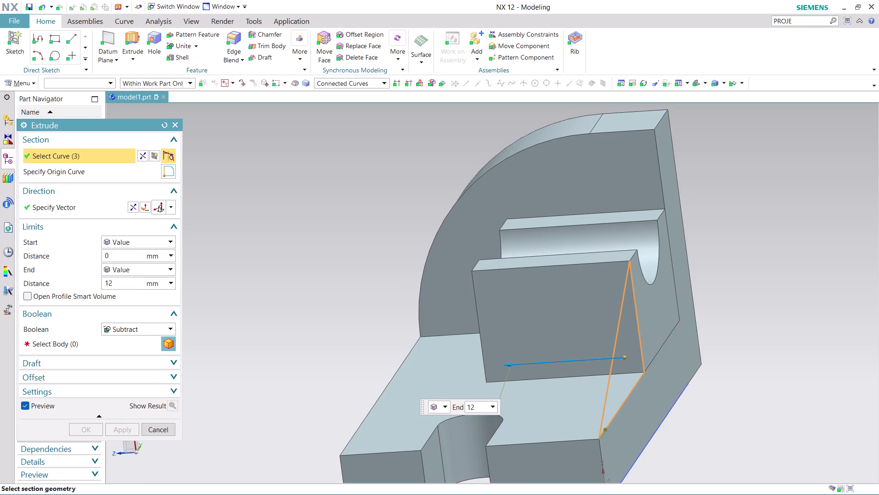
Extrude the triangular profile 12 mm with Boolean set to None, creating a separate rib body.
click(122, 345)
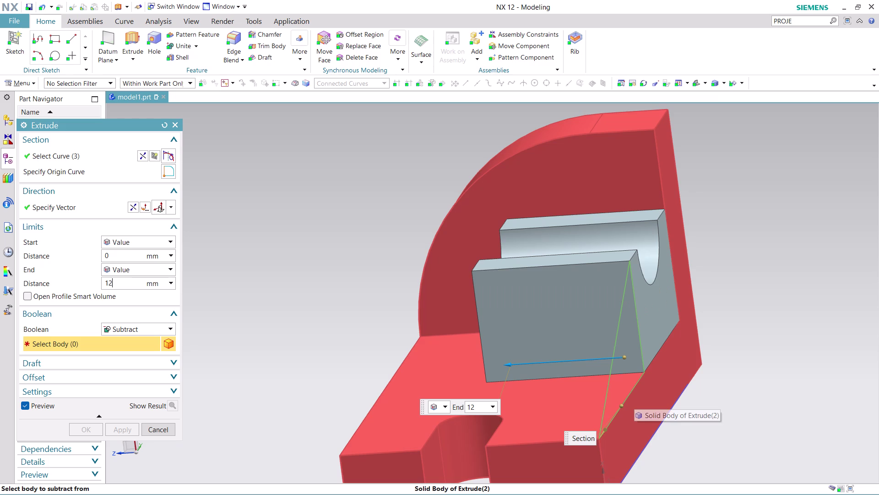
click(633, 399)
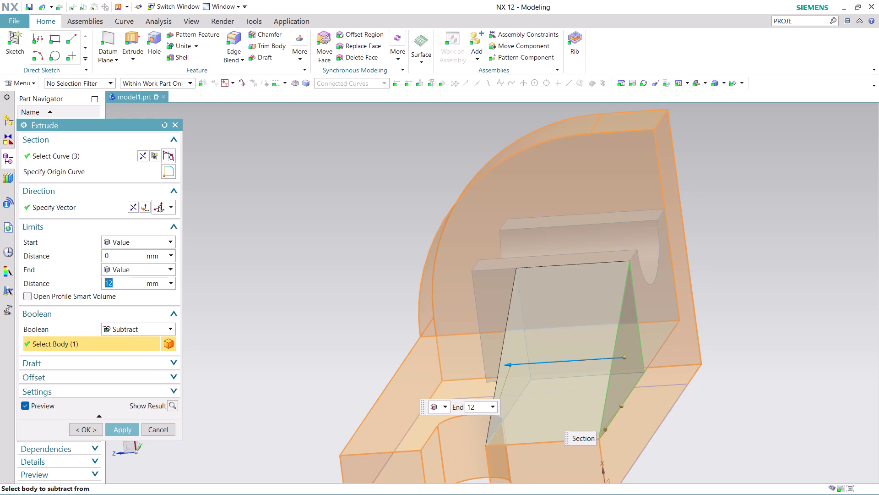
click(166, 326)
click(152, 344)
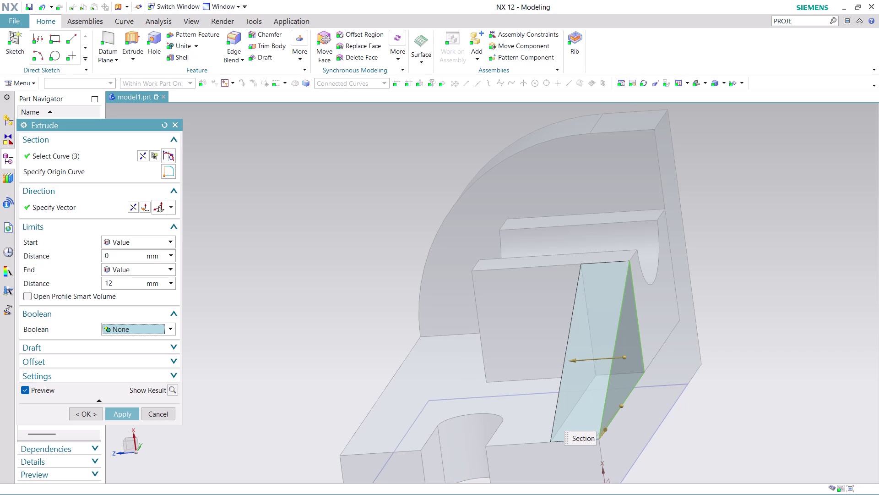
click(129, 415)
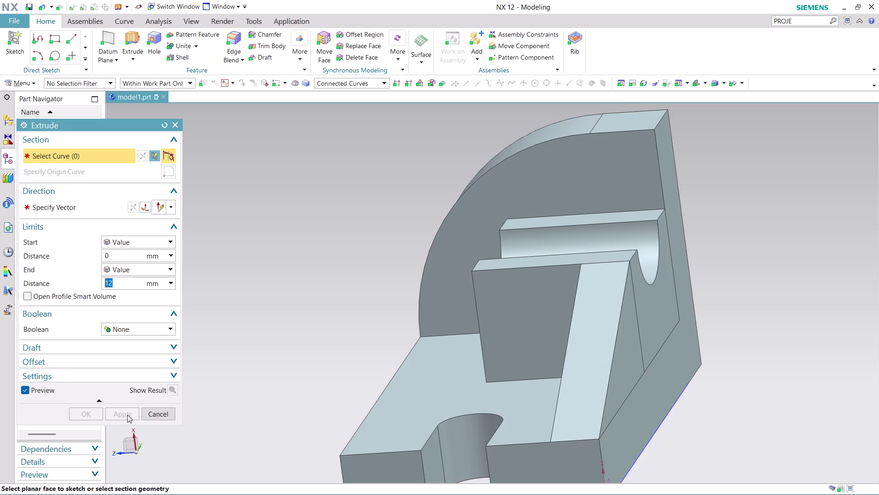
click(160, 414)
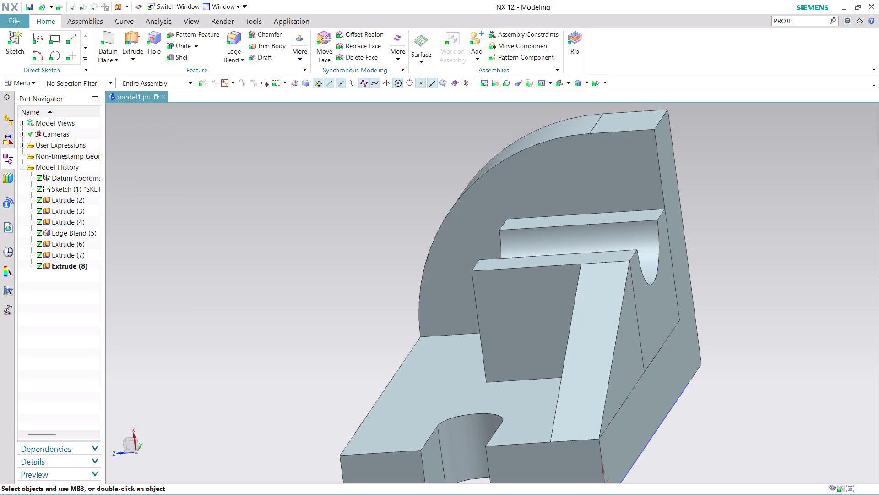
Return to trimetric view and orbit the bracket to inspect the rib from the opposite side.
click(558, 84)
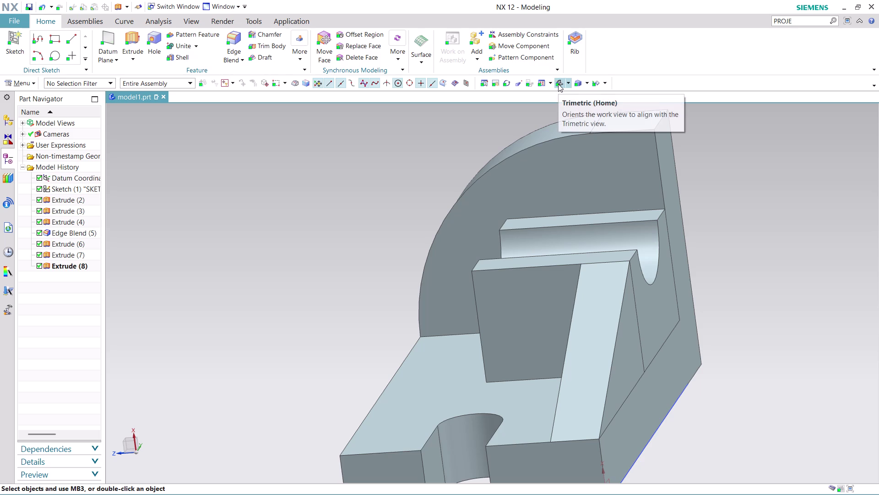
middle_drag(604, 407, 615, 390)
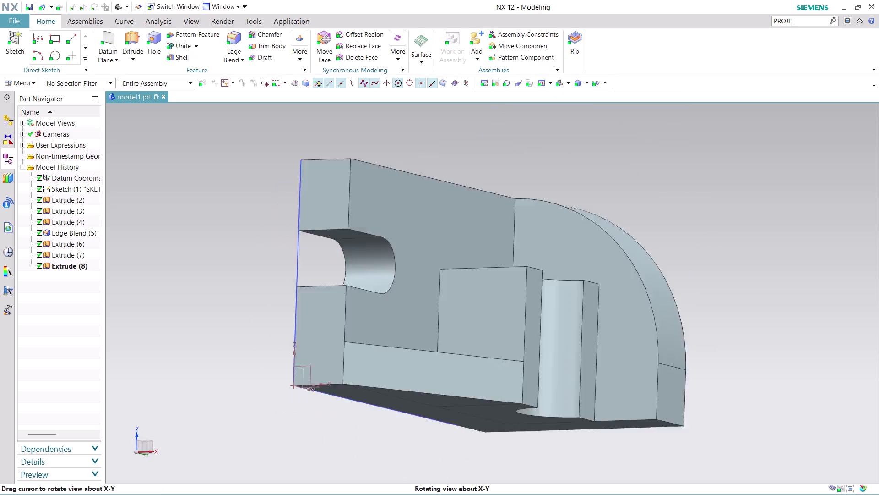
middle_drag(616, 390, 465, 340)
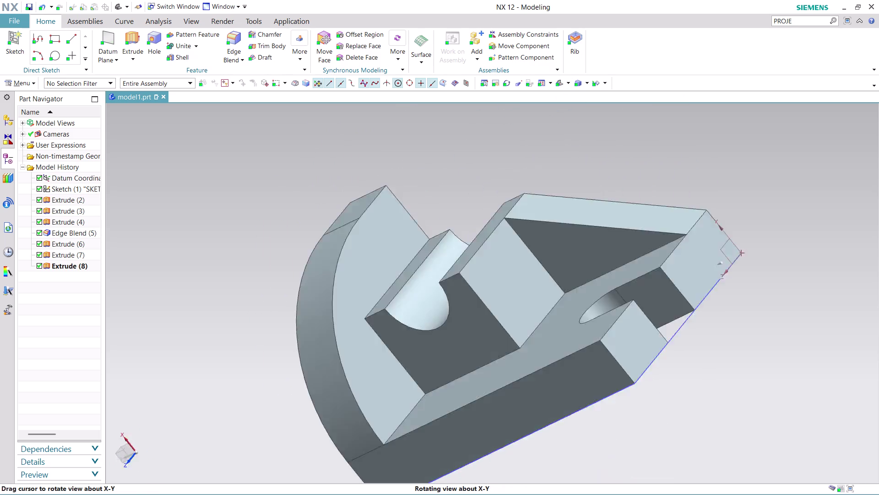
middle_drag(466, 340, 508, 351)
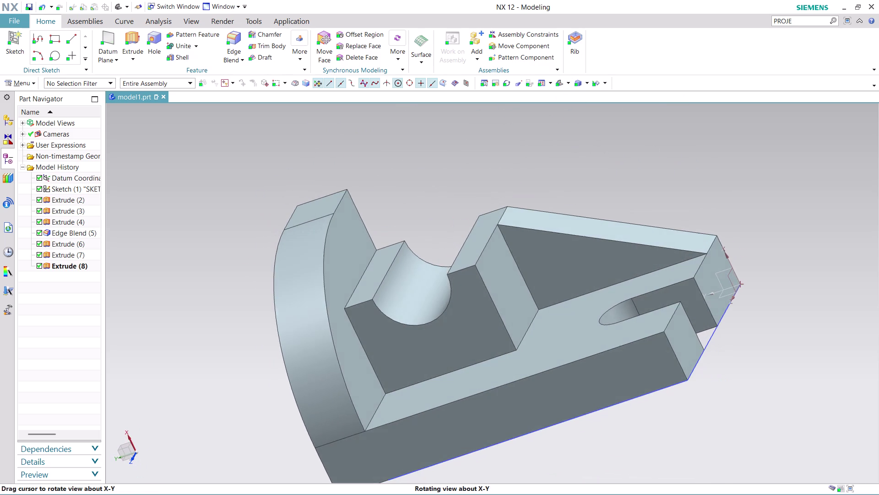
middle_drag(507, 351, 506, 355)
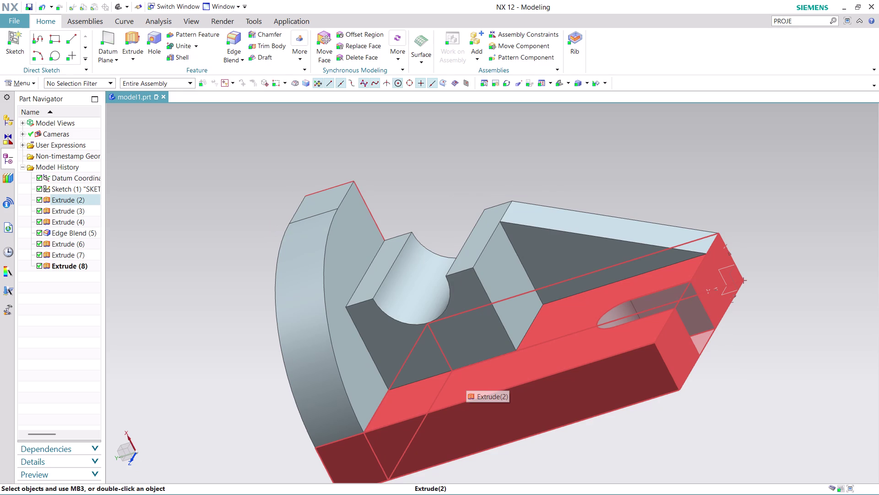
click(194, 20)
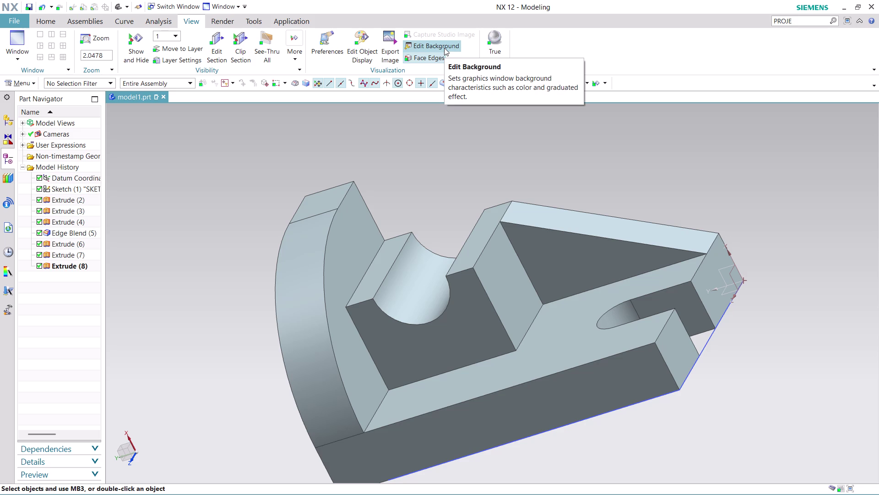
In Edit Object Display, use Class Selection's Select All to pick the nine bracket bodies.
click(374, 44)
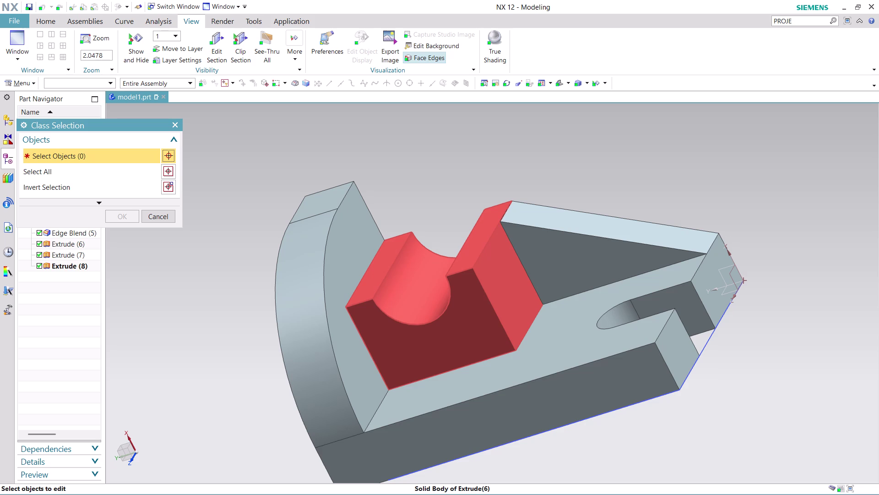
click(164, 172)
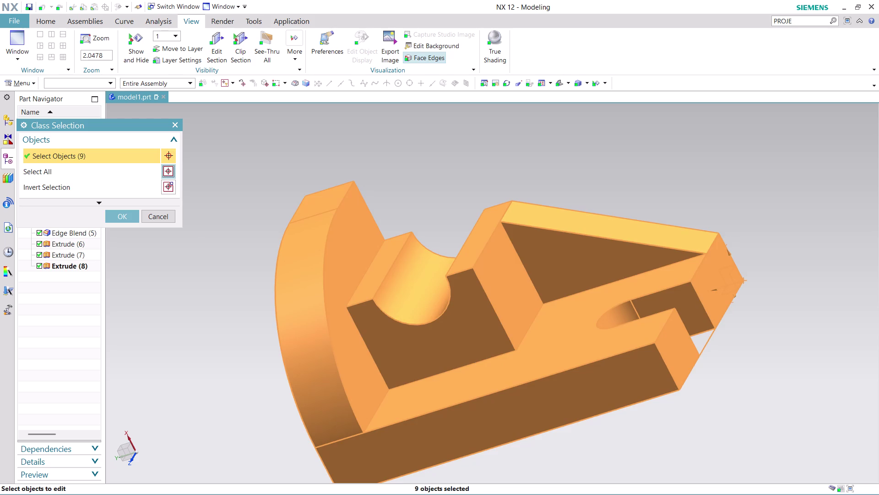
click(172, 186)
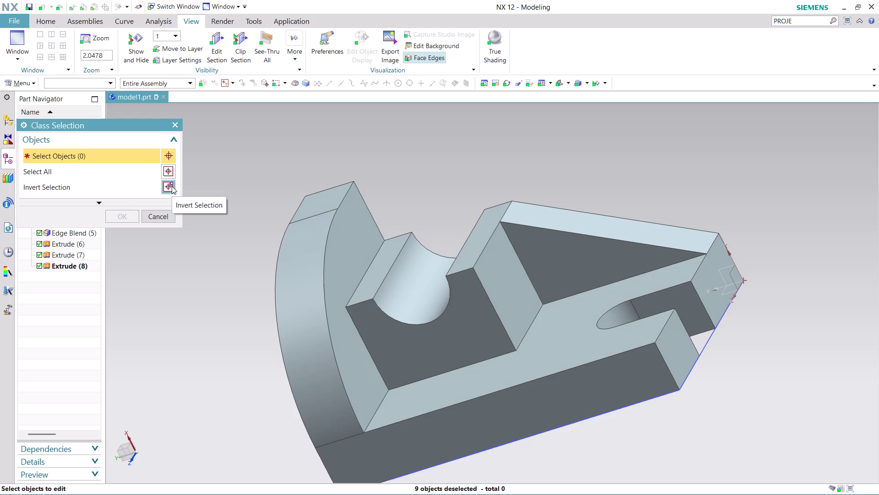
click(169, 169)
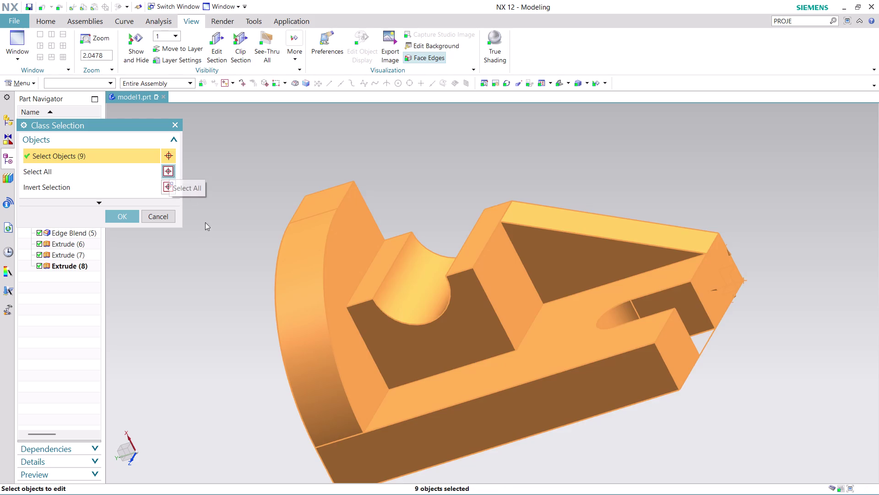
click(86, 200)
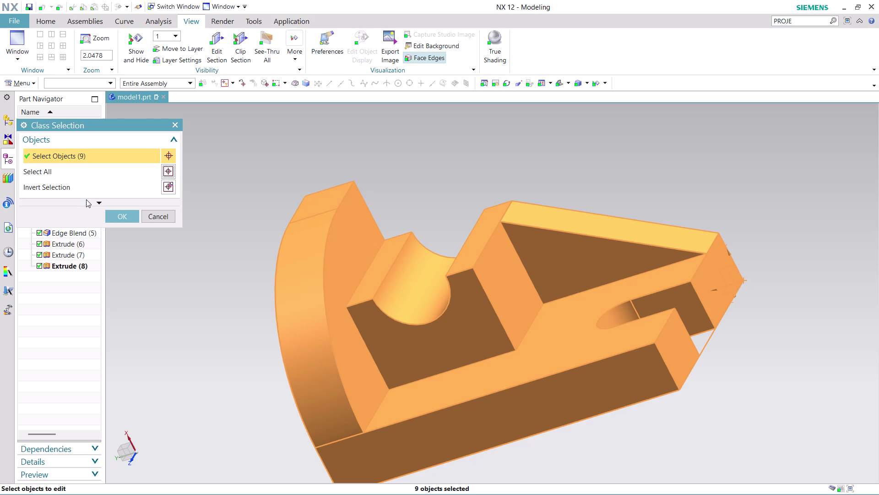
click(101, 200)
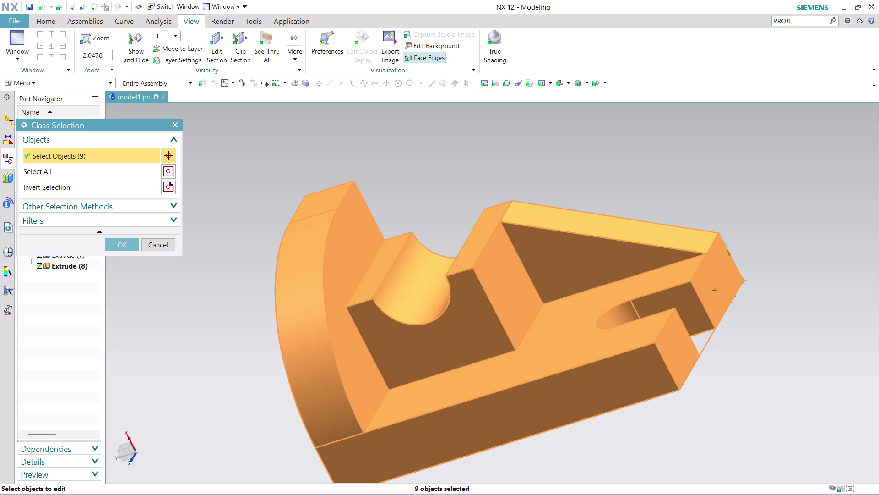
click(119, 240)
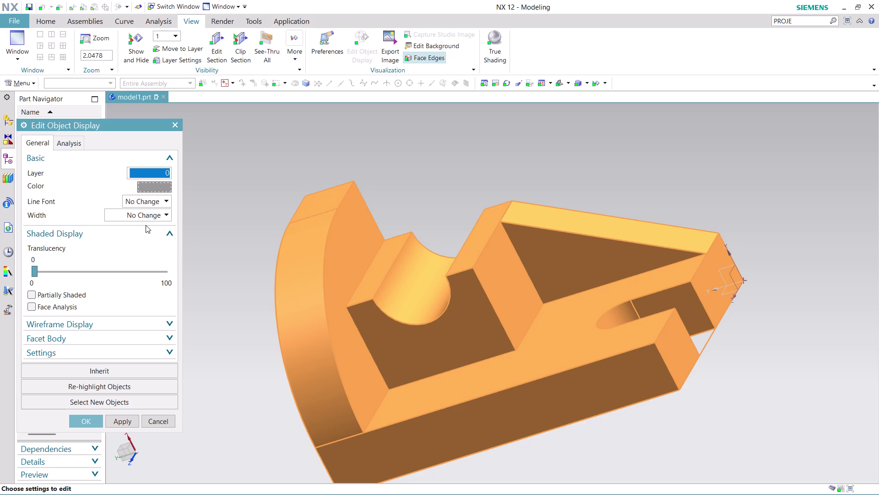
click(157, 187)
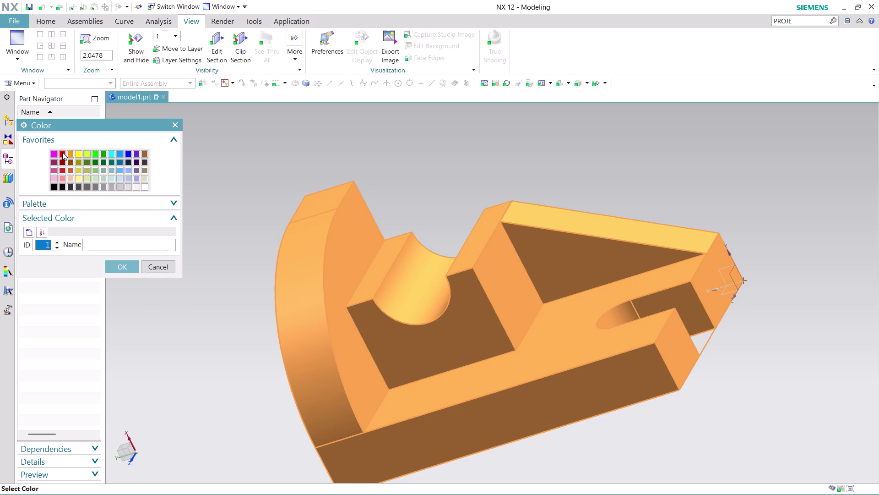
click(121, 170)
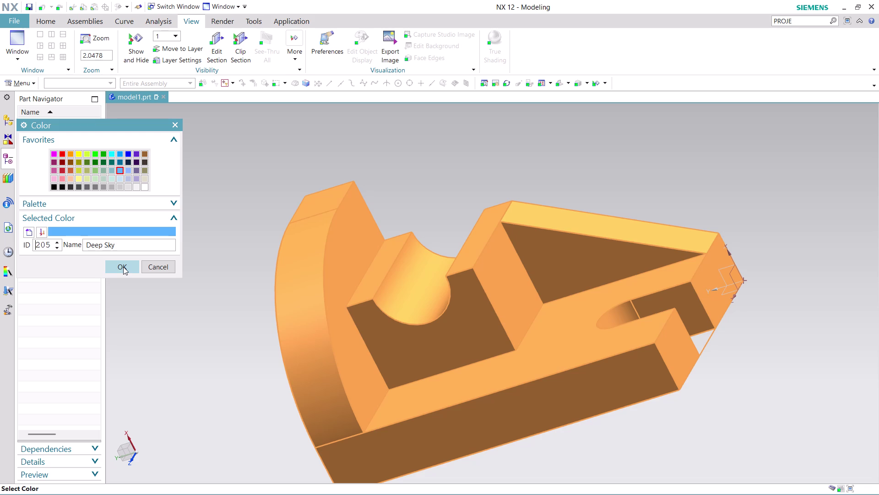
click(123, 267)
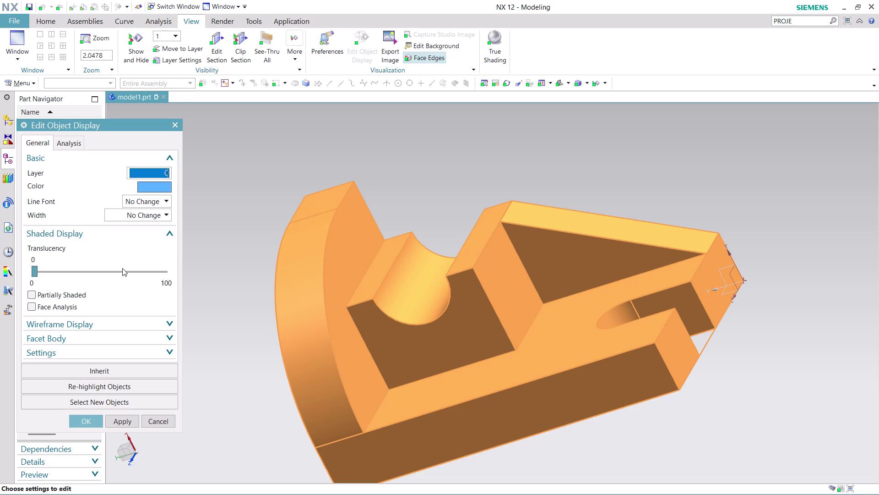
click(117, 424)
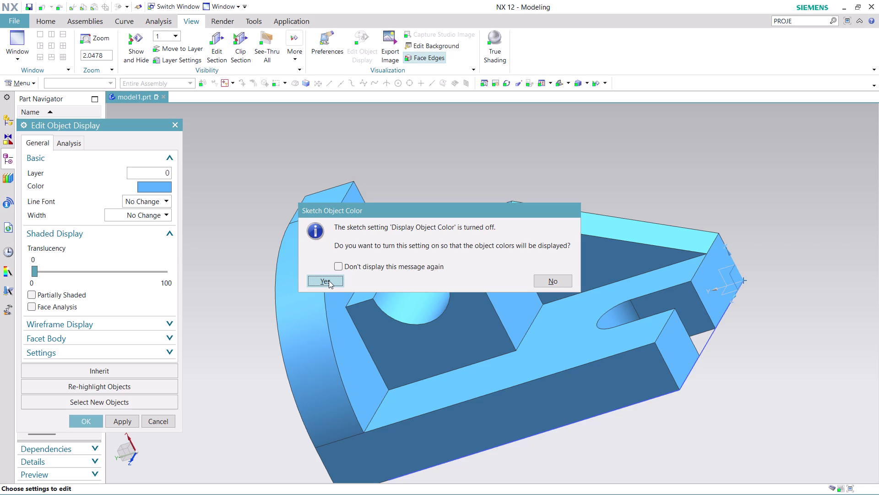
click(329, 280)
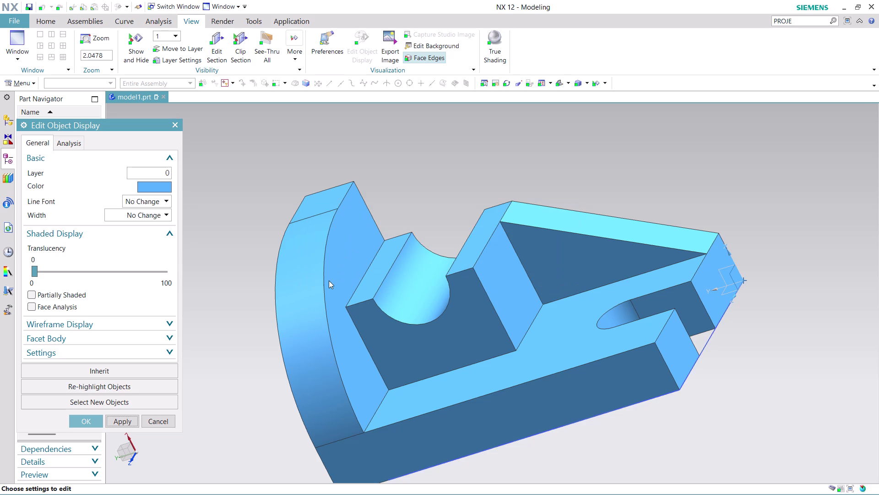
click(91, 420)
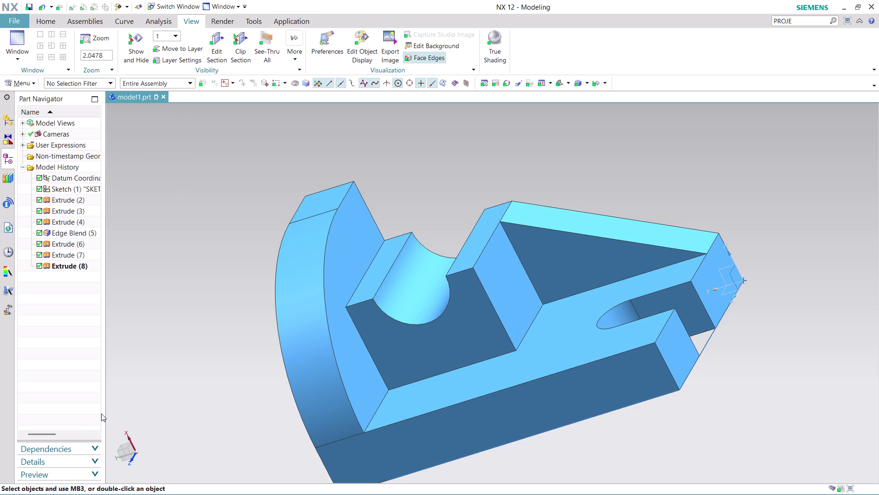
Orbit and zoom to reframe the bracket.
middle_drag(754, 383, 727, 397)
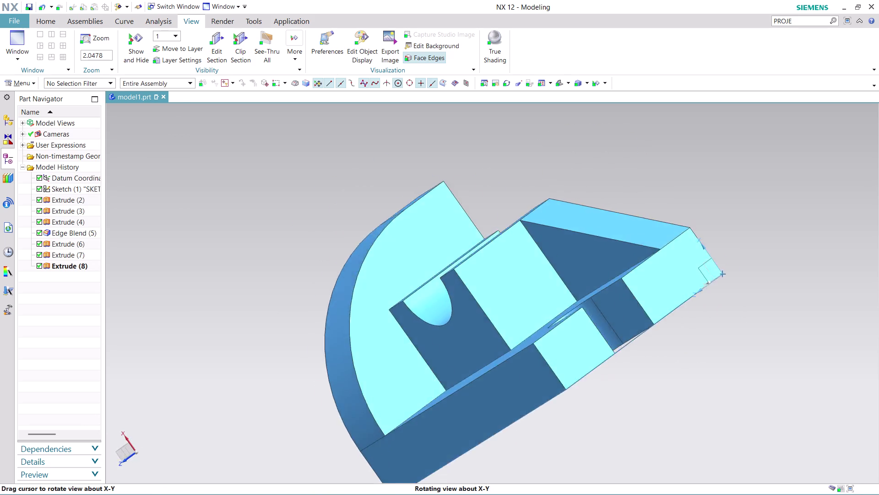
middle_drag(727, 397, 751, 396)
scroll(down, 3)
scroll(up, 3)
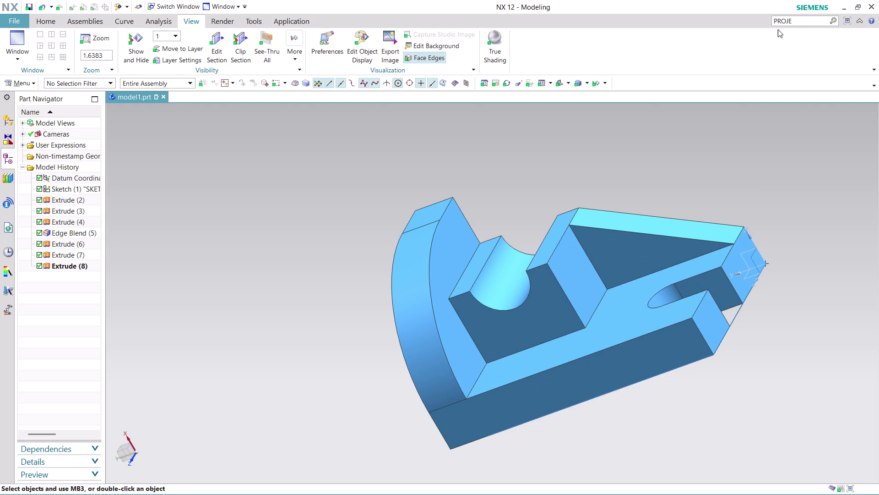
Search the Command Finder for JOURNAL commands.
drag(798, 21, 758, 31)
text(JOURN)
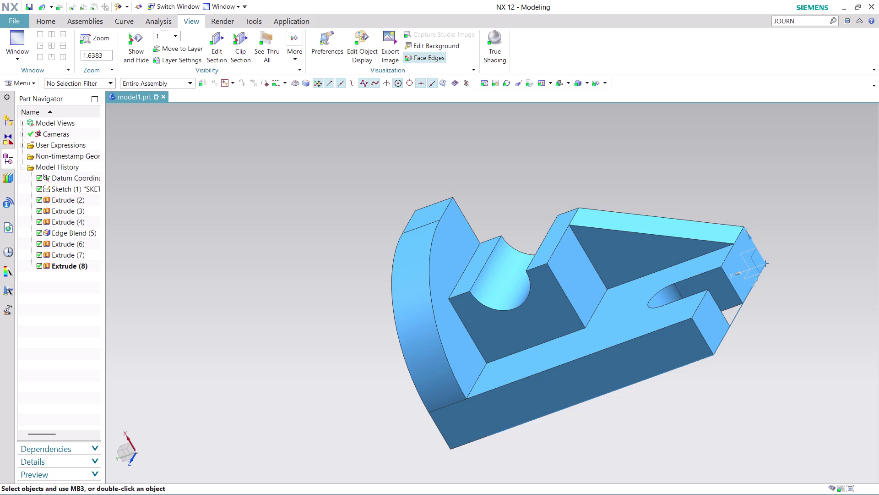
text(AL)
key(Return)
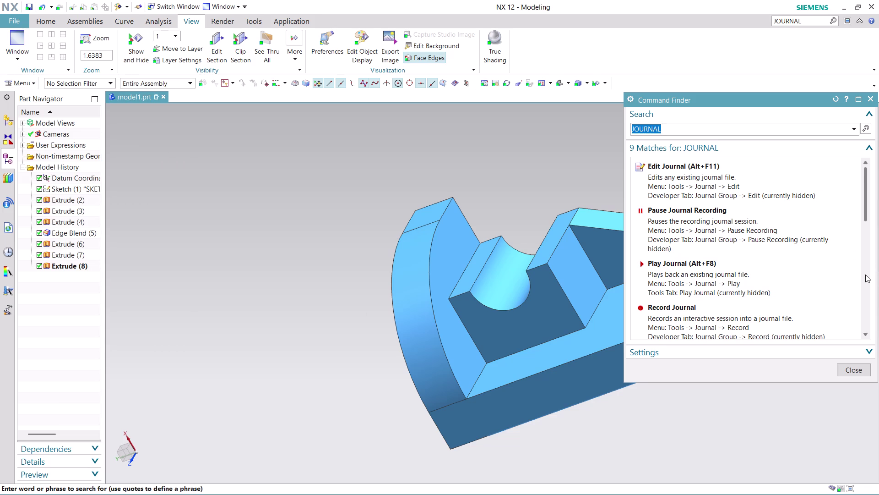
Stop the journal recording and close the JOURNAL command search results.
scroll(down, 3)
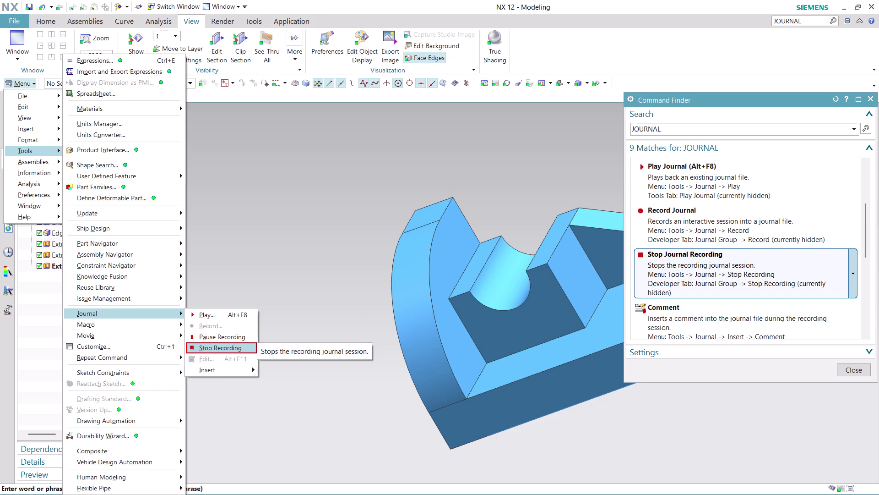
click(748, 267)
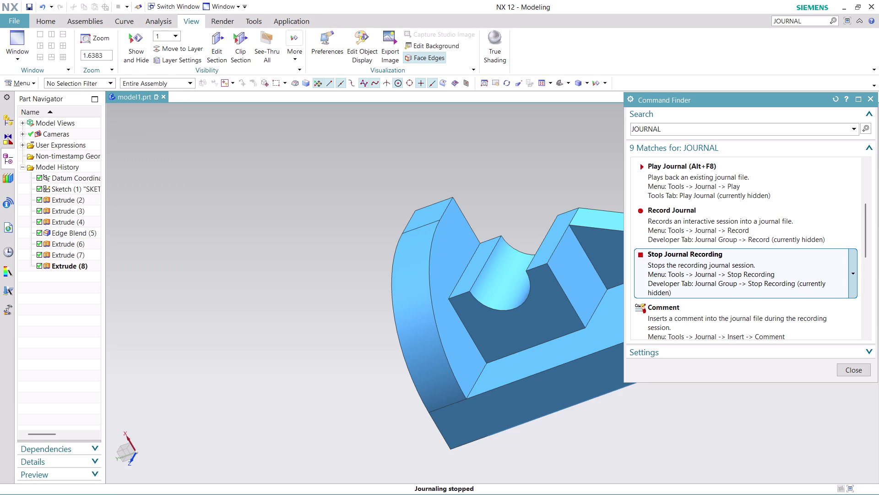
click(865, 370)
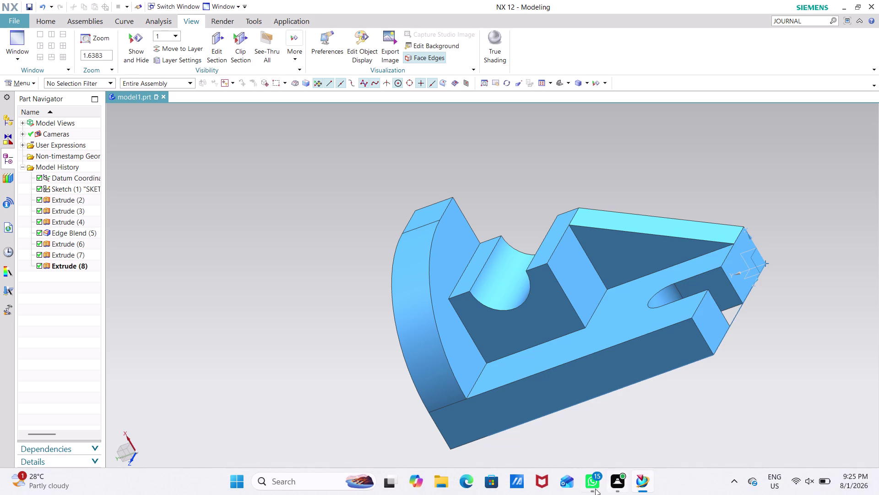
click(443, 487)
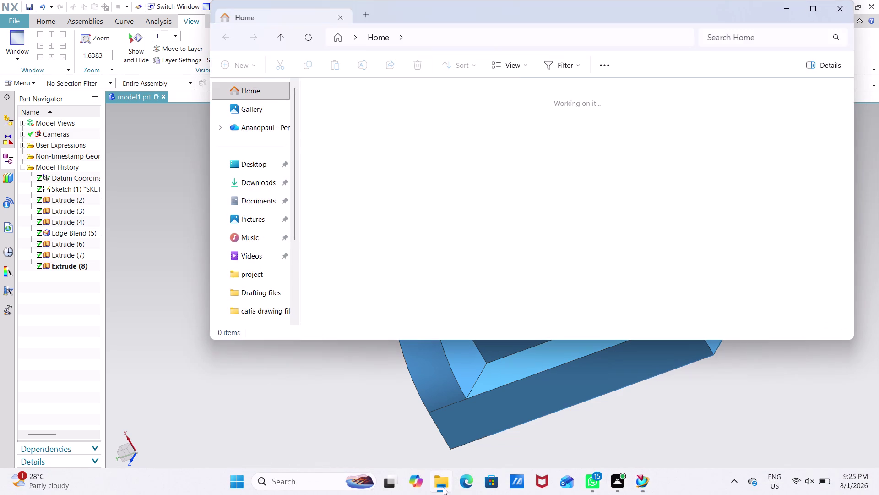
click(255, 186)
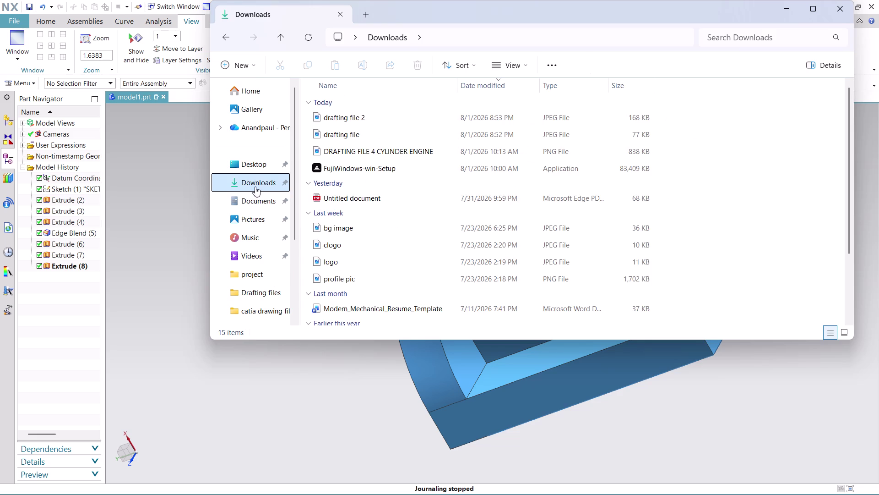
click(260, 164)
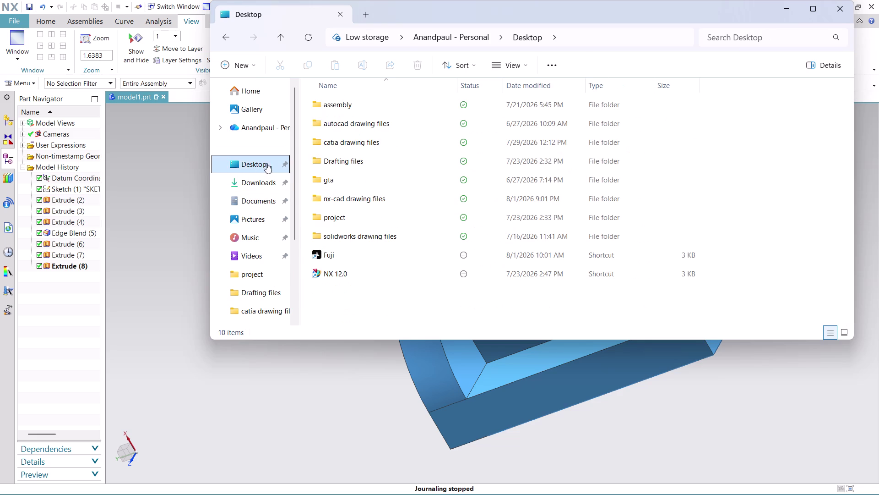
double_click(363, 194)
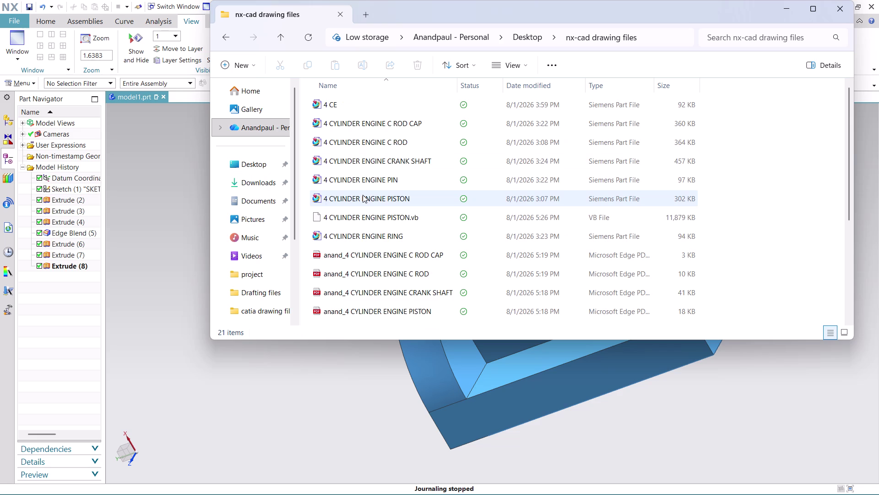
scroll(down, 3)
scroll(down, 3)
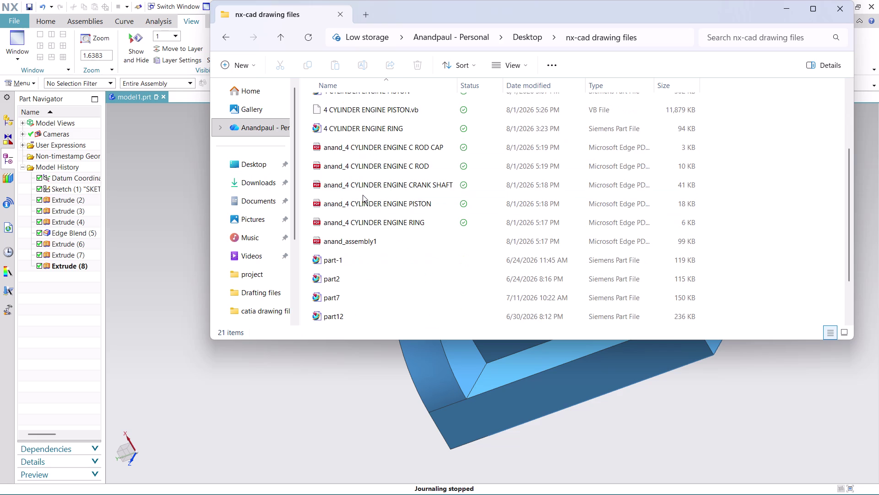
scroll(down, 3)
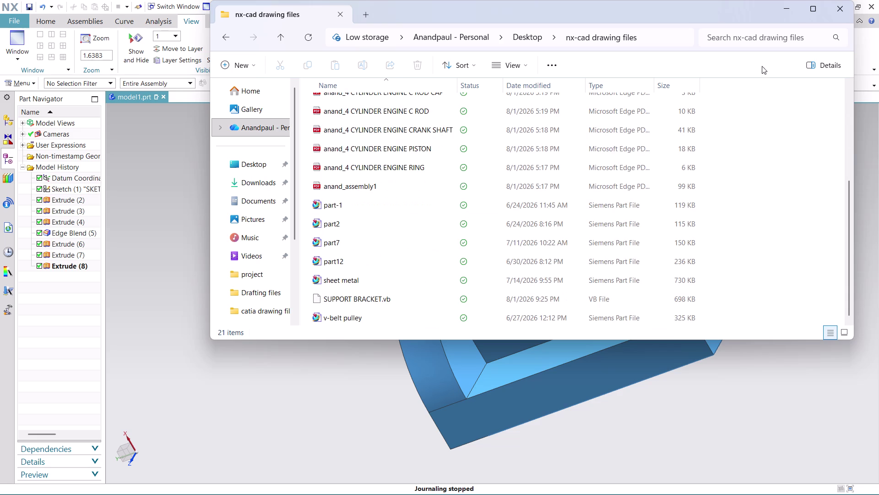
click(838, 9)
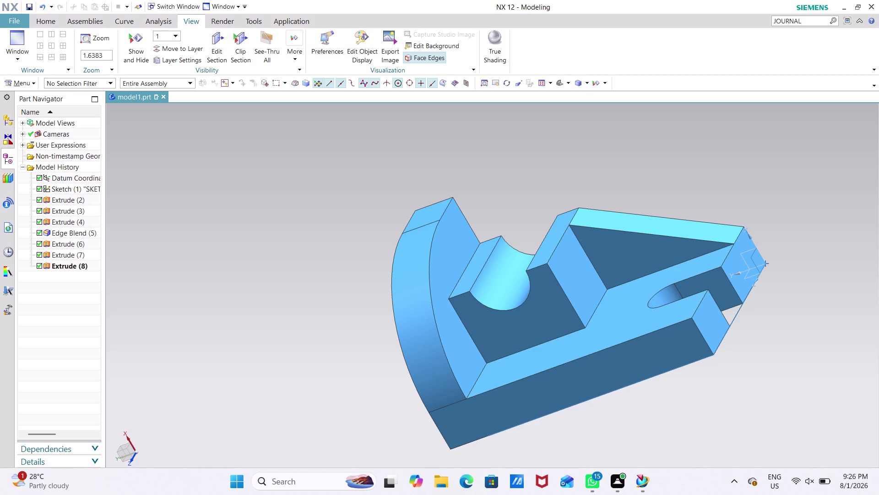
Start saving under a new name and browse to Desktop > nx-cad drawing files.
key(ctrl+s)
click(47, 21)
key(ctrl+s)
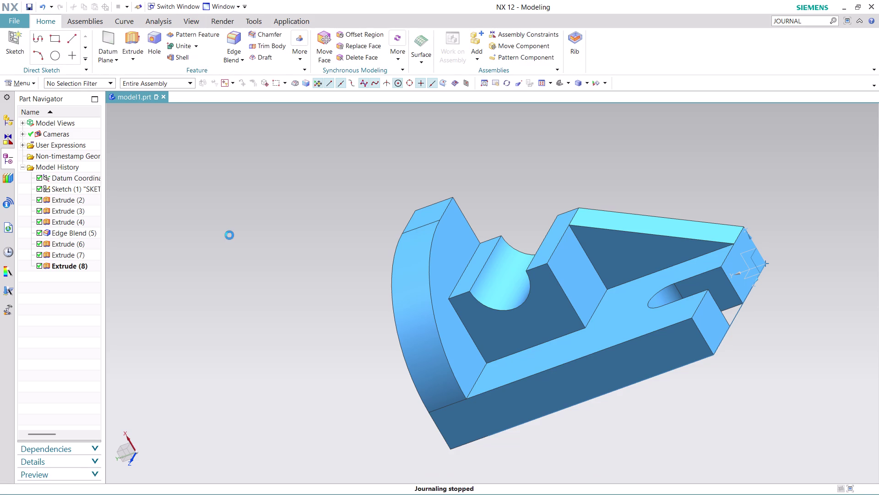
click(405, 362)
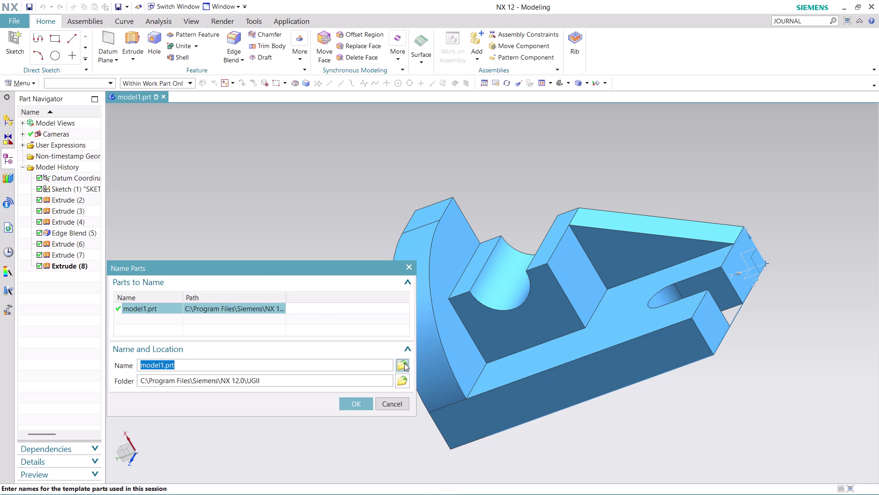
click(116, 282)
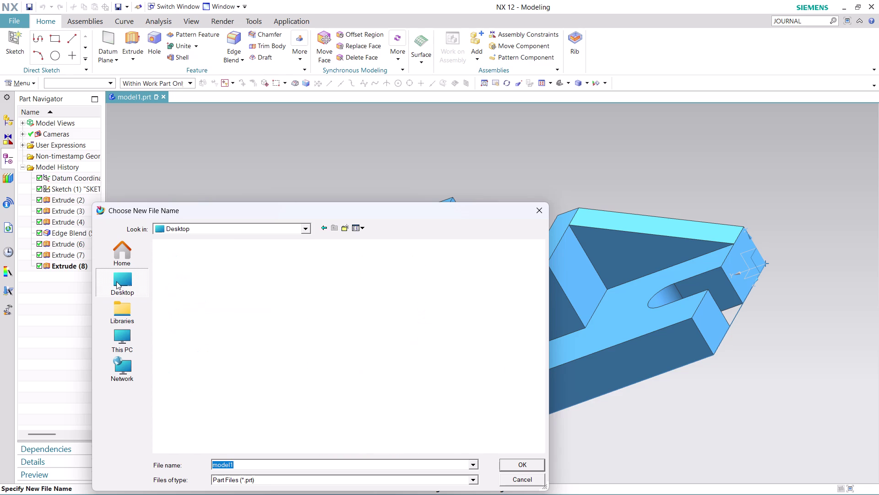
click(473, 405)
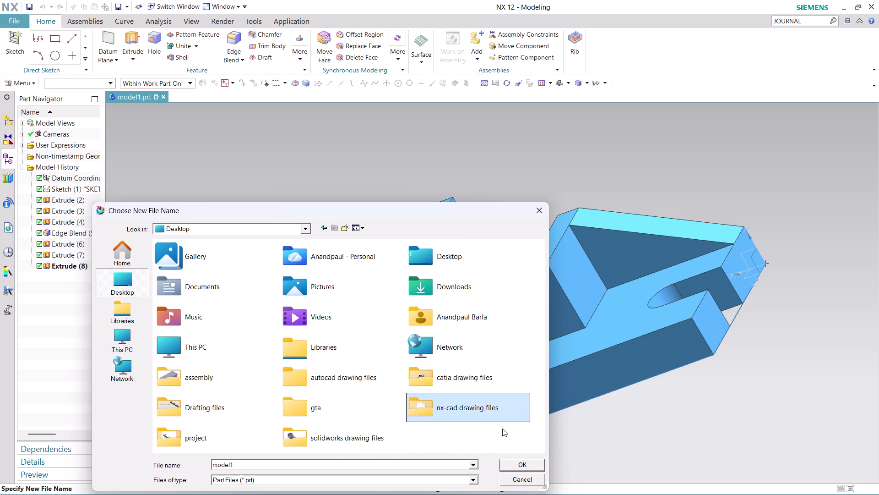
click(523, 462)
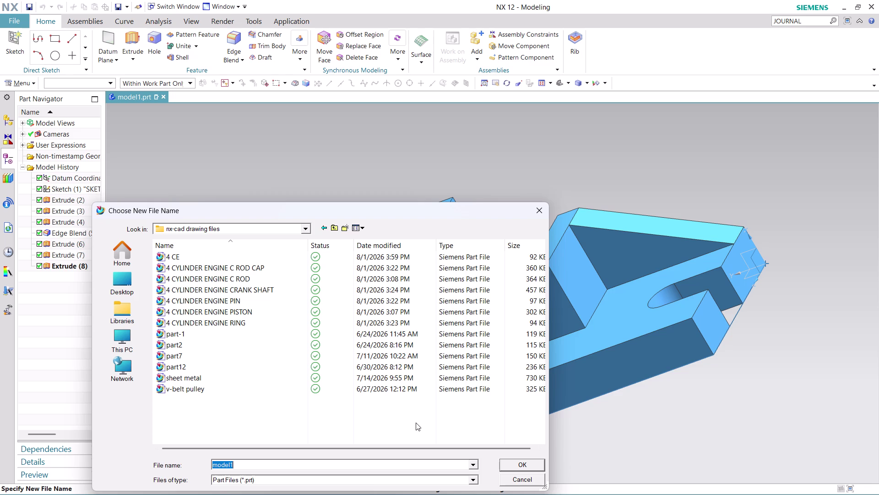
Name the part 'SUPPORT BRACKET BODY' and confirm the save.
text(SU)
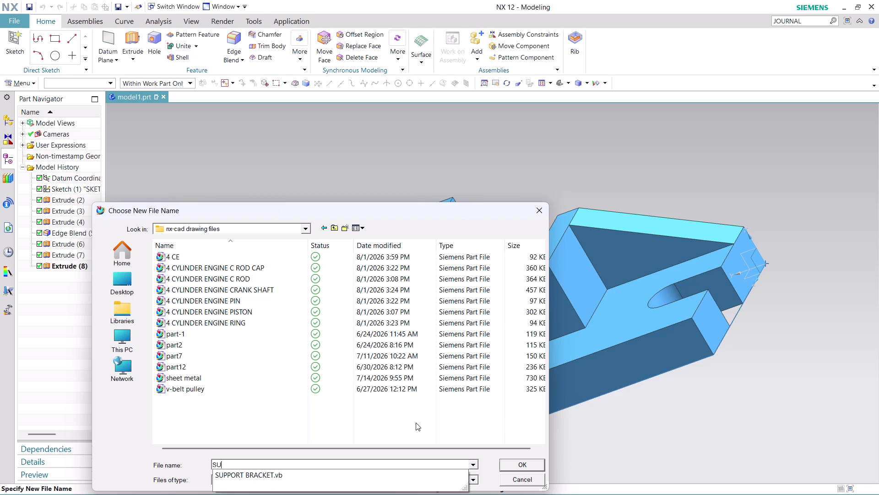
text(PP)
text(O)
text(RT)
key(space)
text(BR)
key(a)
text(CKET)
key(space)
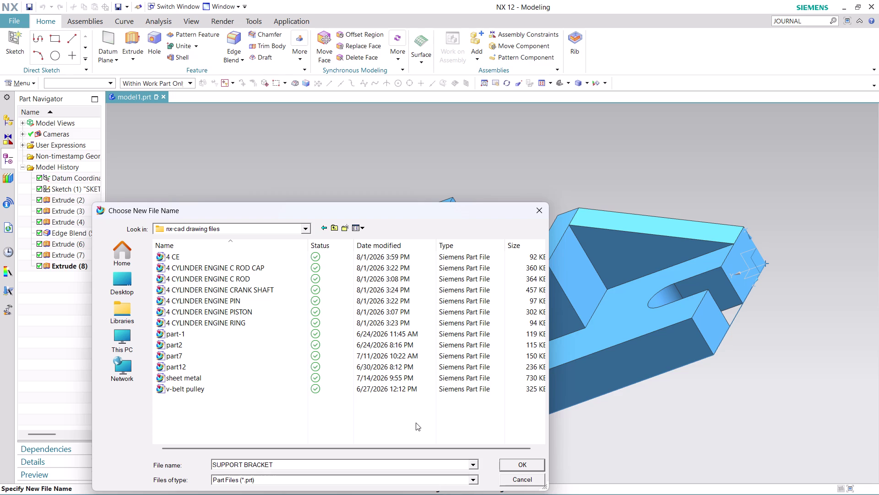
text(BODY)
click(521, 463)
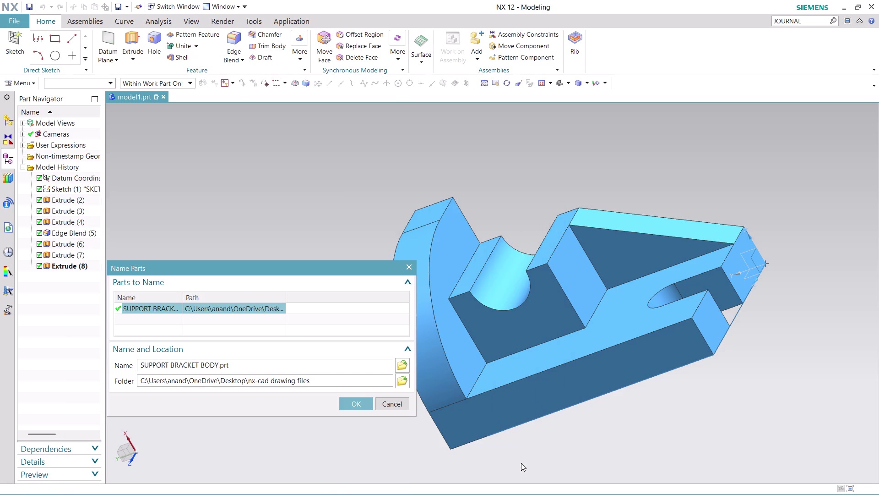
click(358, 404)
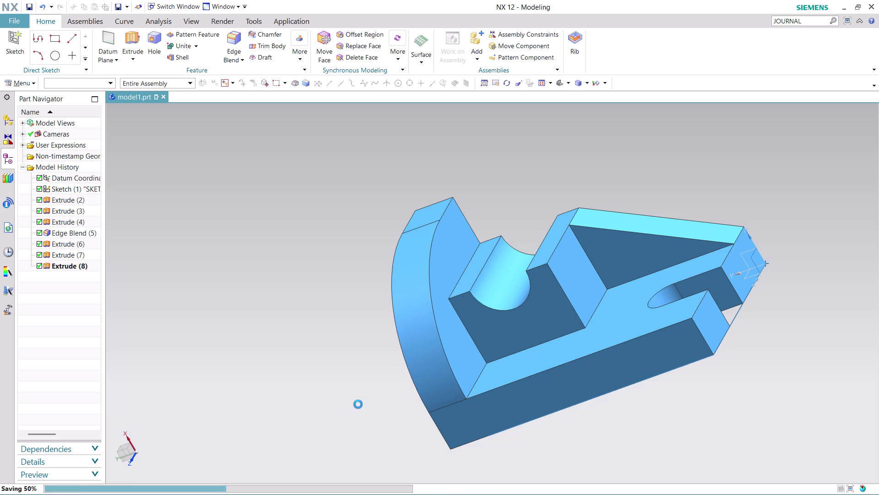